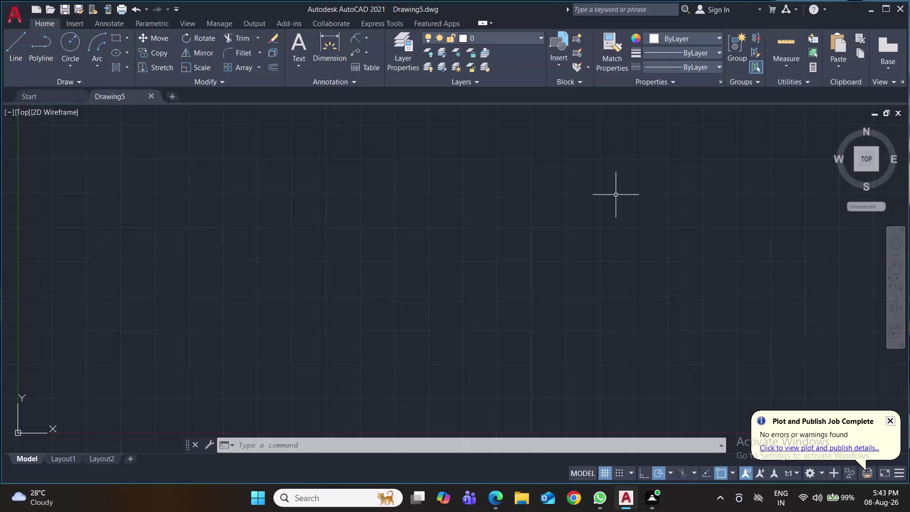
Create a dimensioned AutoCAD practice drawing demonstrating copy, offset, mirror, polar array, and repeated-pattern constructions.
Save the blank drawing under the file name 'COpy mirror and offset commands internship'.
key(ctrl+s)
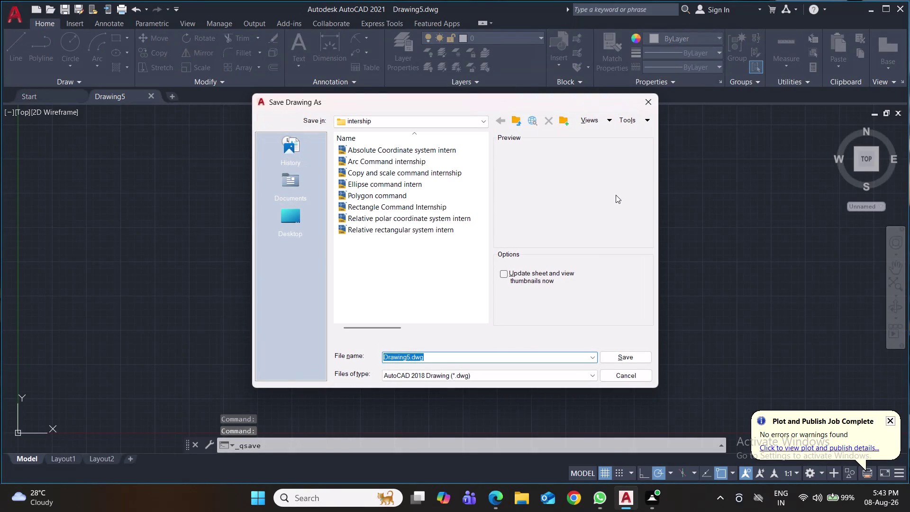
text(COpy)
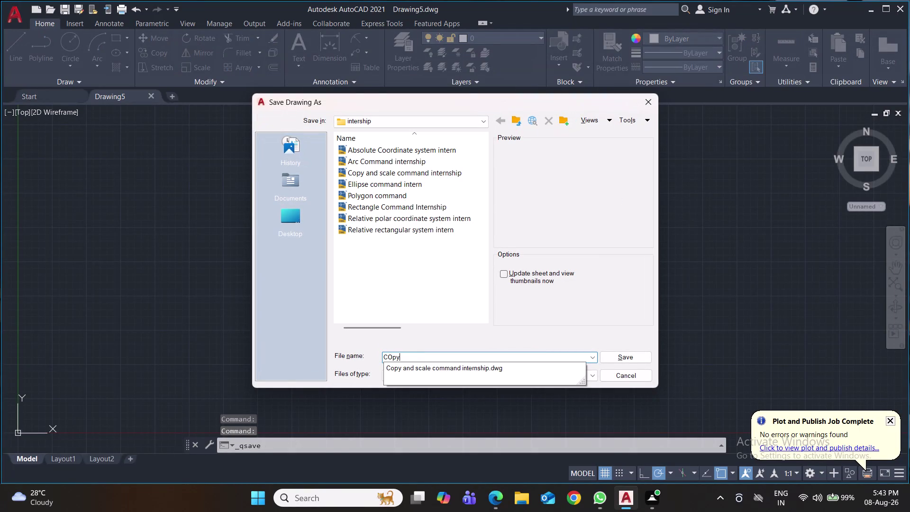
key(space)
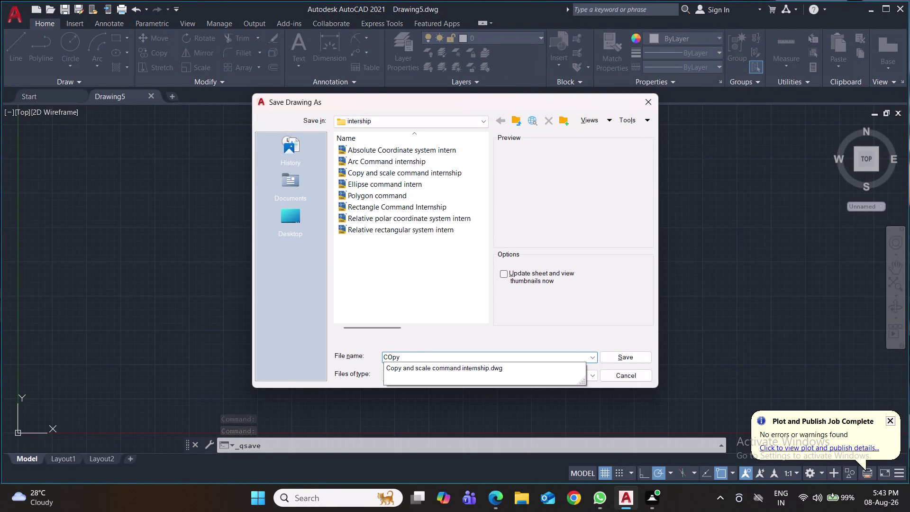
text(mi)
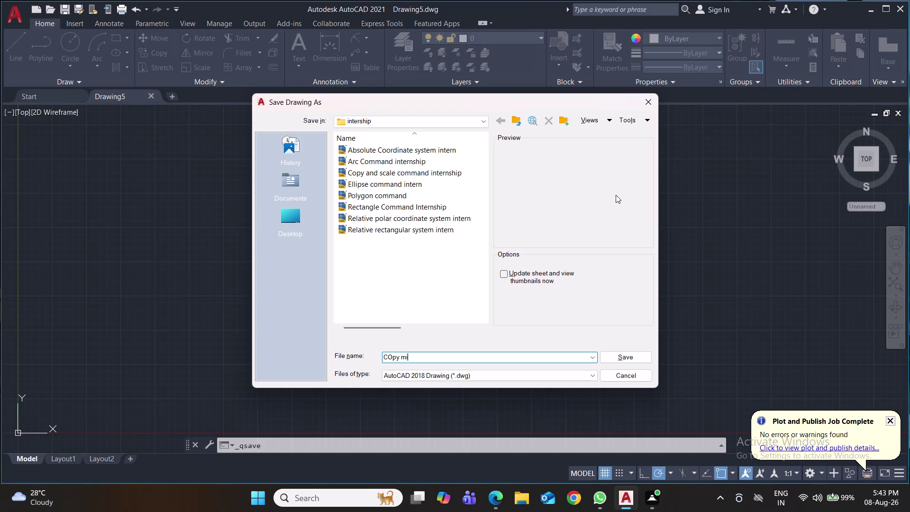
text(rror)
key(space)
text(and off)
text(set co)
text(mmands i)
text(nter)
text(n)
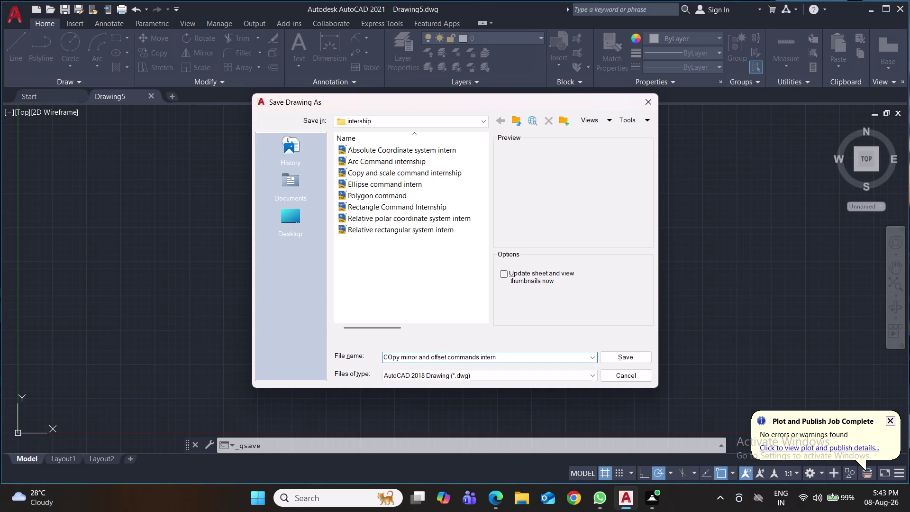
text(ship)
click(635, 356)
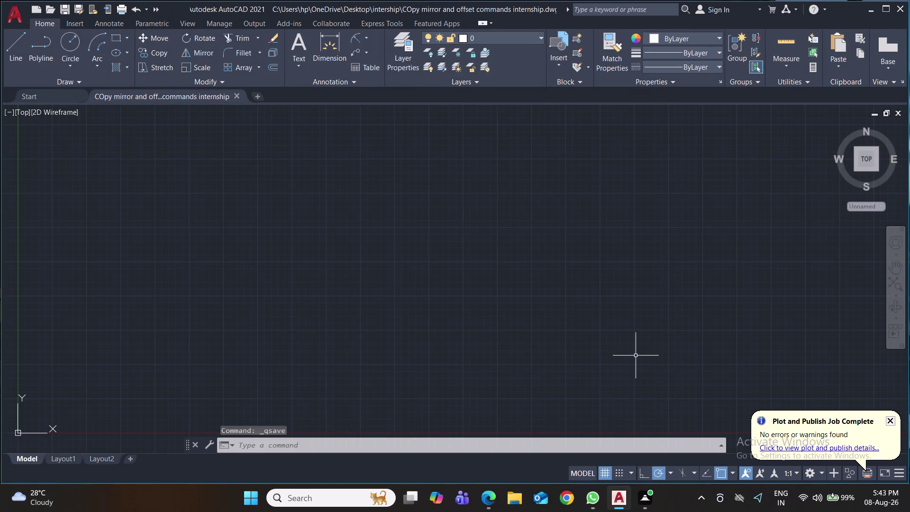
Clear the command prompt and enter UN to bring up Drawing Units.
key(ctrl+s)
key(ctrl+s)
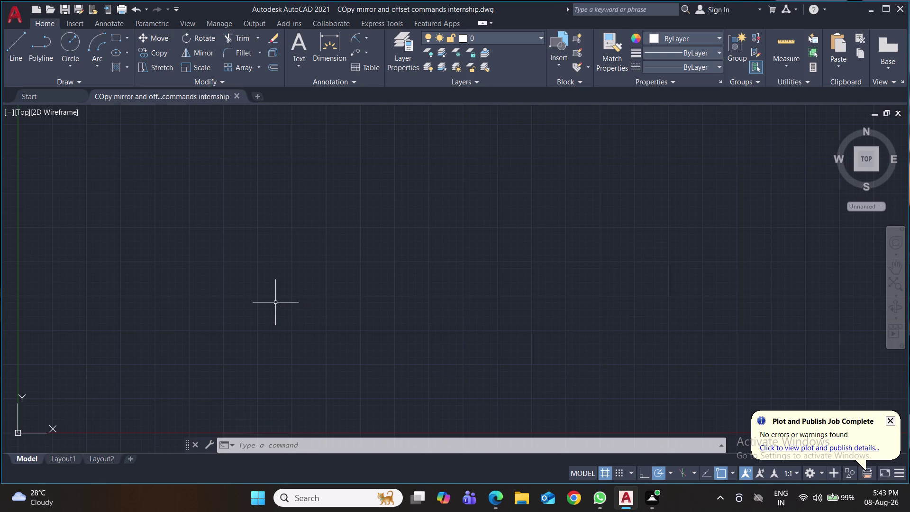
text(un)
key(Return)
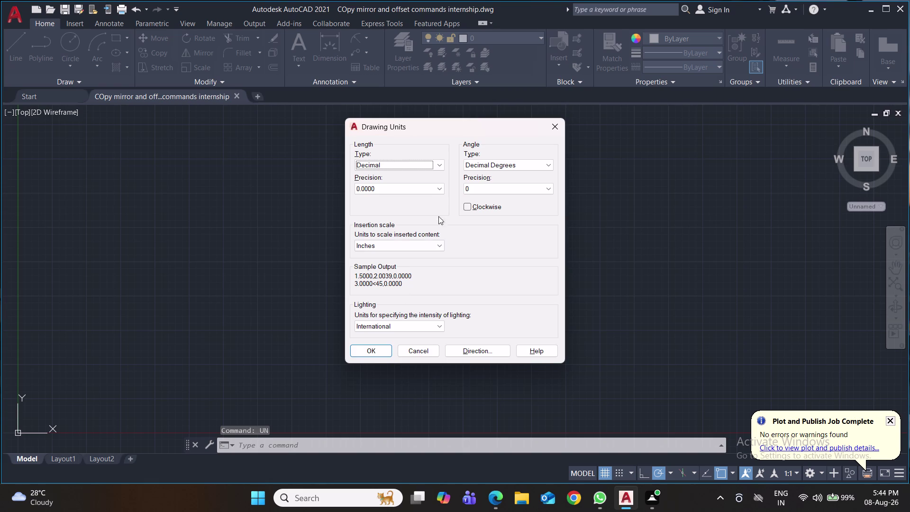
Set insertion scale to Millimeters and length precision to 0.00, and confirm.
click(407, 249)
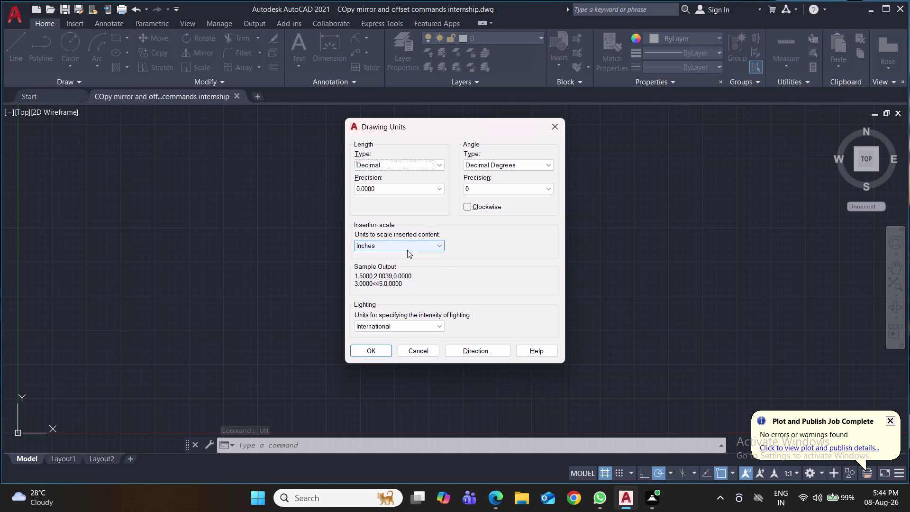
click(402, 293)
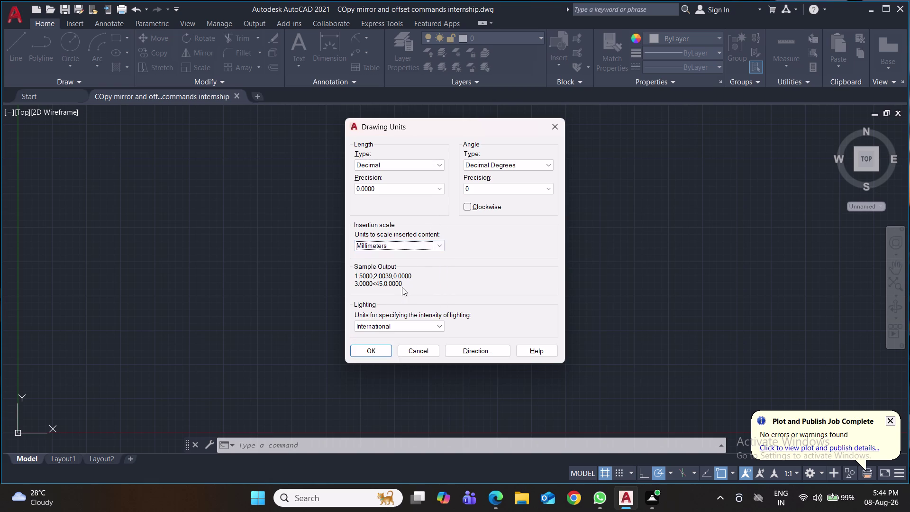
click(408, 191)
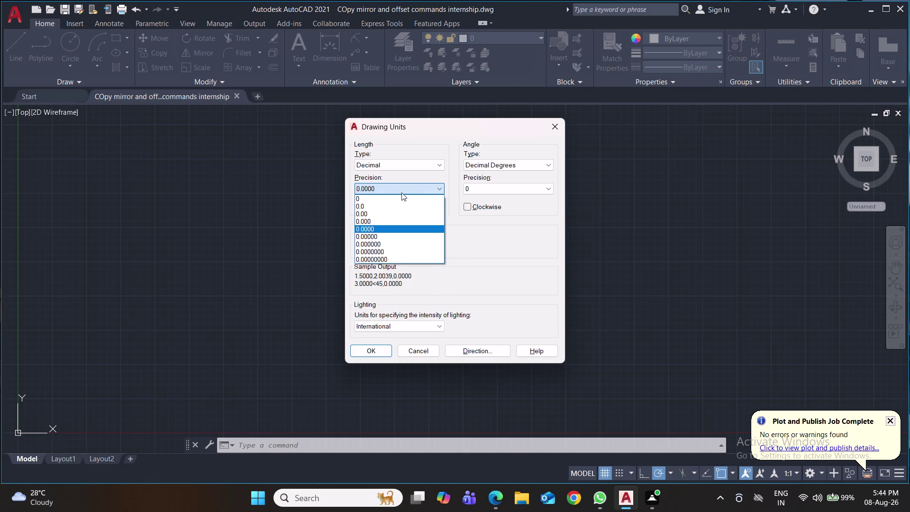
click(388, 212)
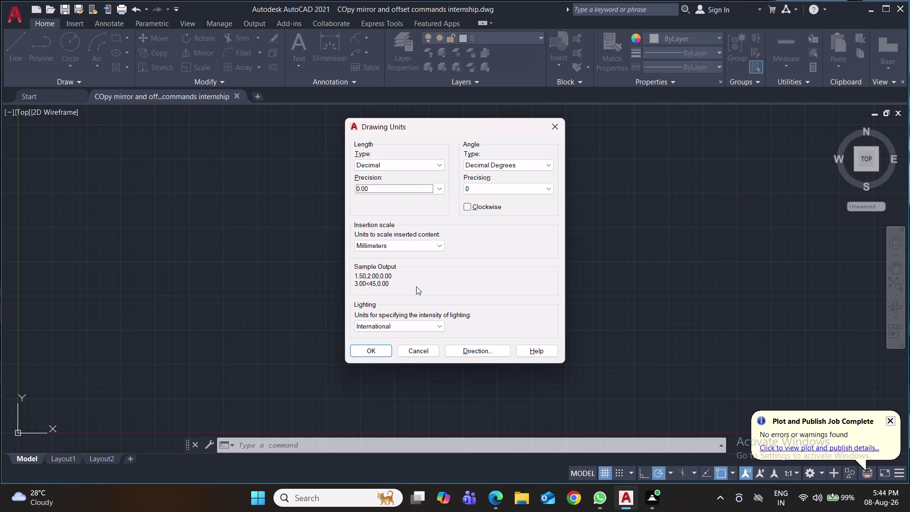
click(382, 353)
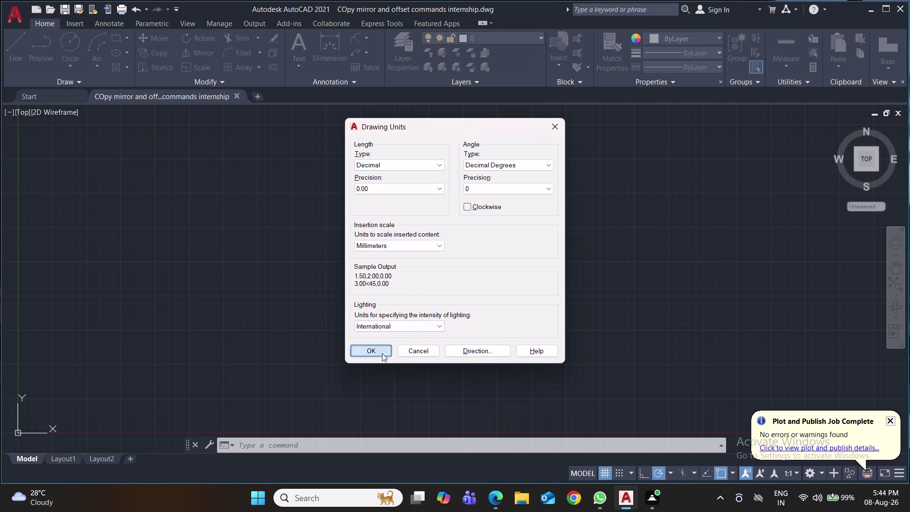
Modify the Standard dimension style, setting linear precision to 0.00.
key(d)
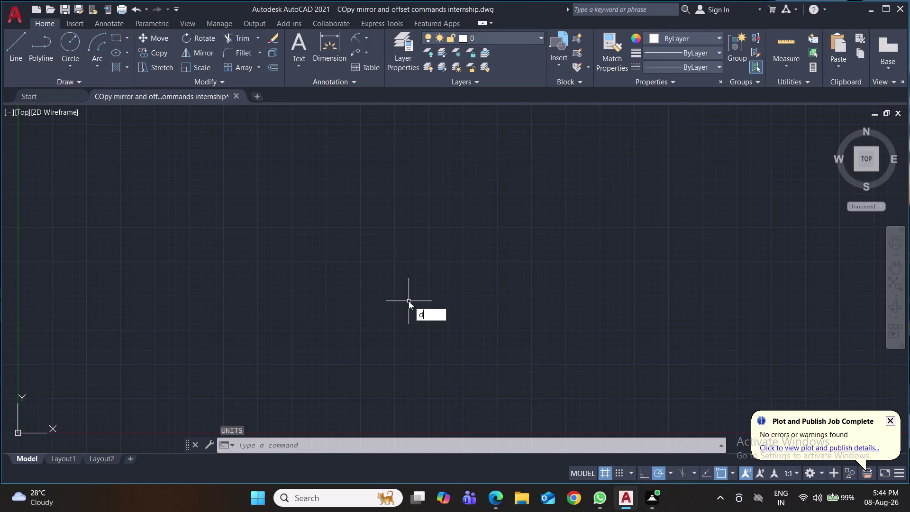
key(Return)
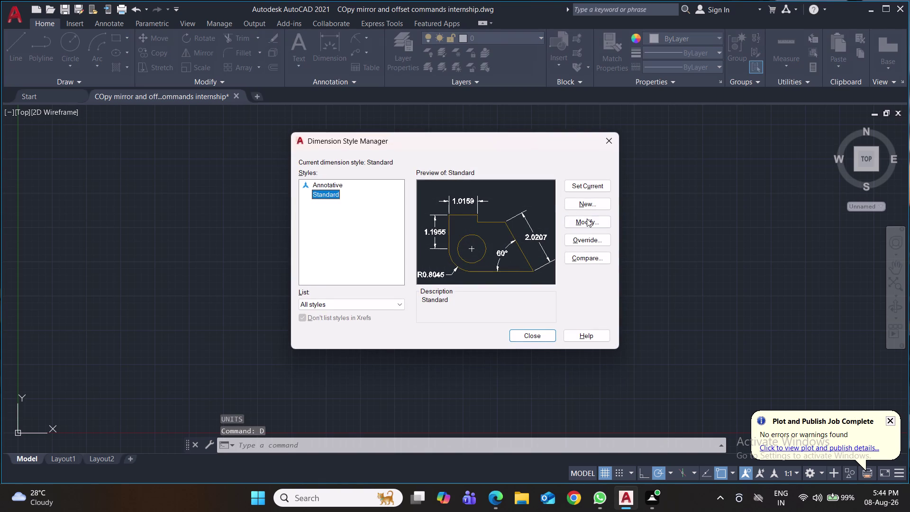
click(587, 224)
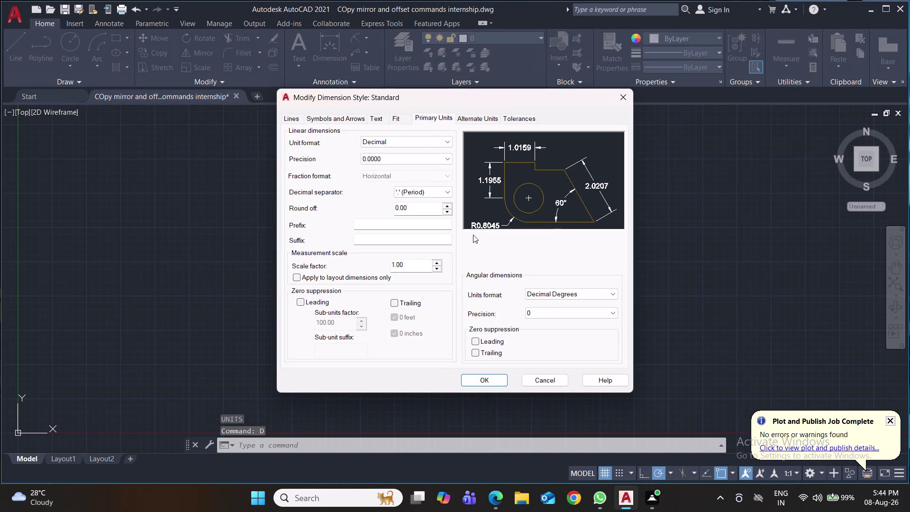
click(421, 158)
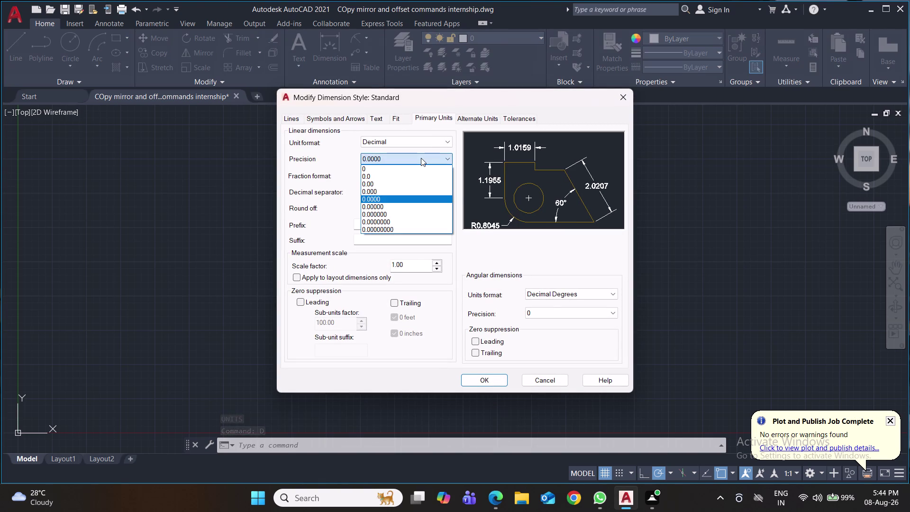
click(421, 157)
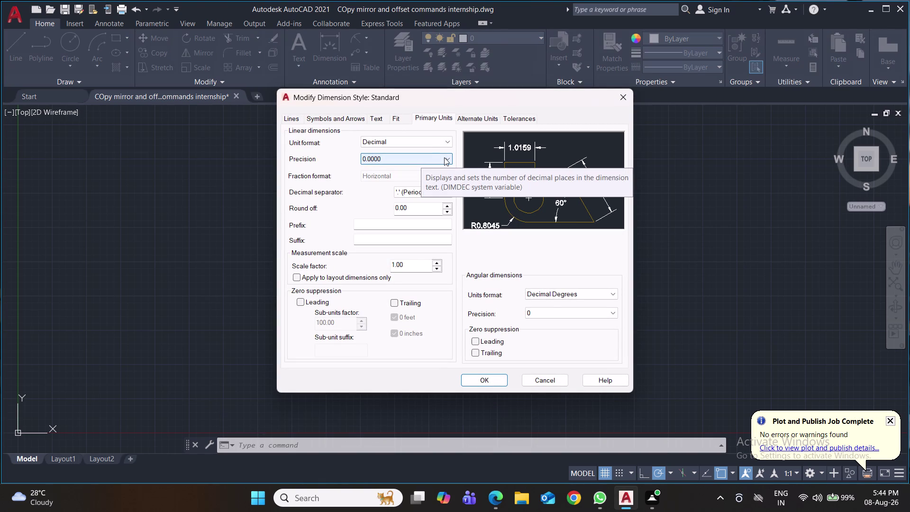
click(439, 160)
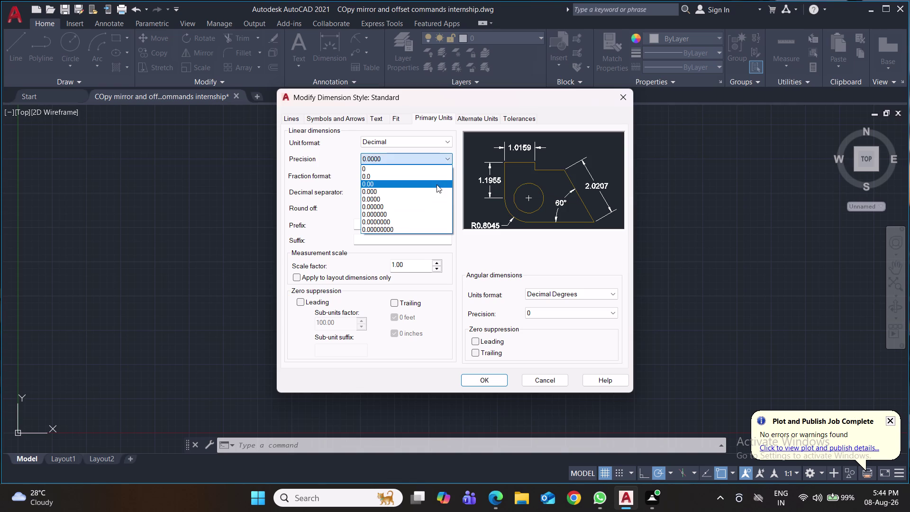
click(437, 184)
Set the Standard style's arrow size to 2 and text height to 4.
click(319, 121)
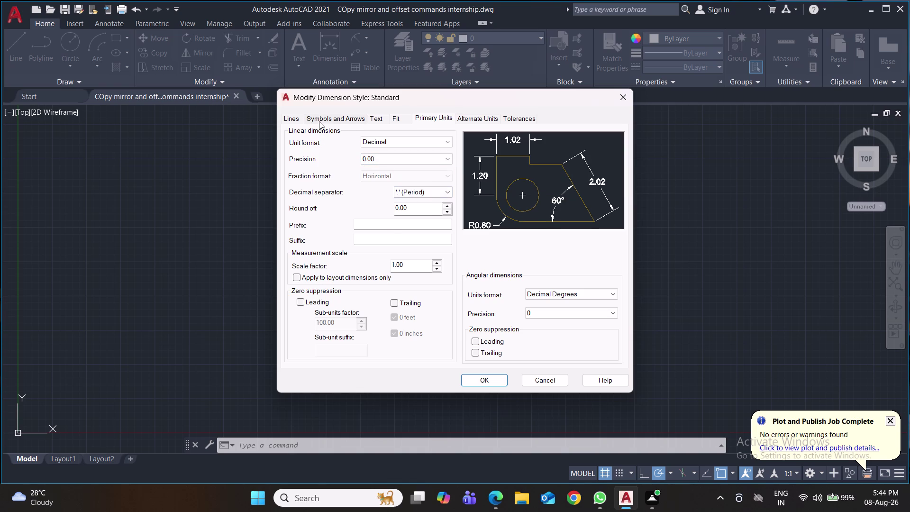
drag(319, 235, 289, 237)
key(2)
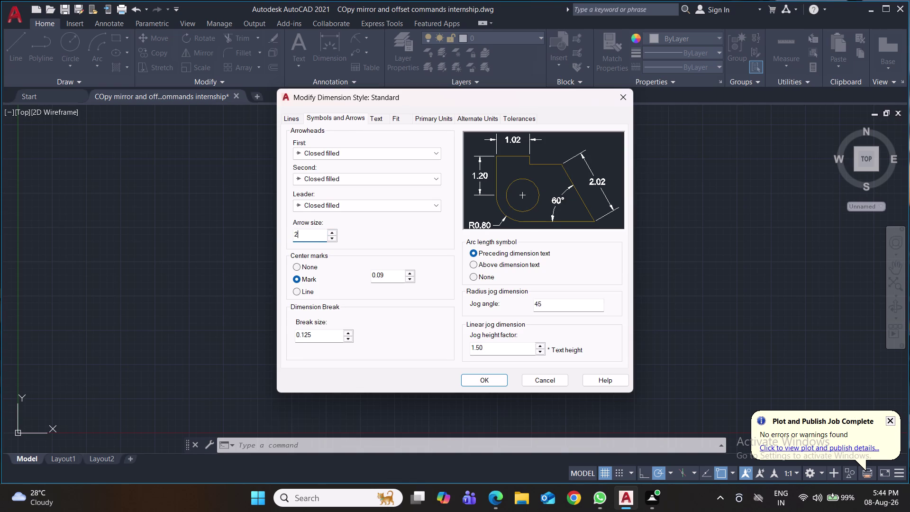
click(398, 117)
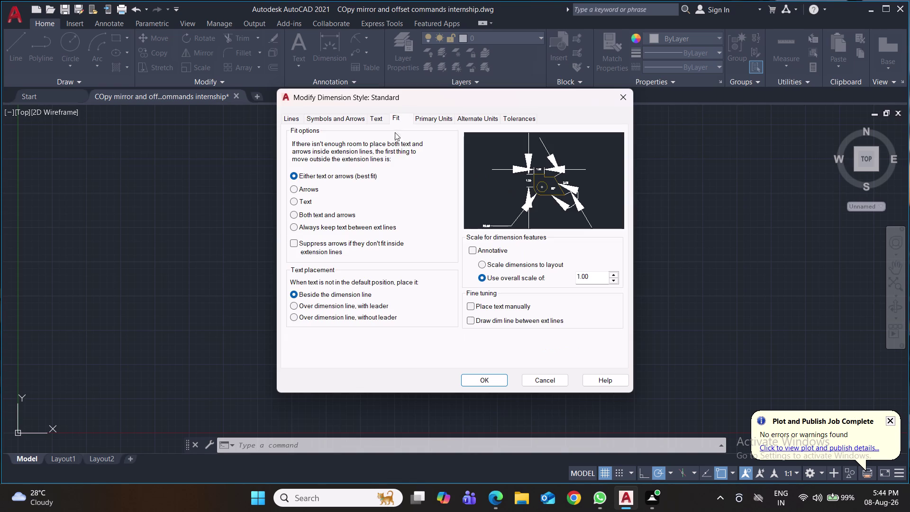
click(383, 121)
drag(430, 199, 408, 205)
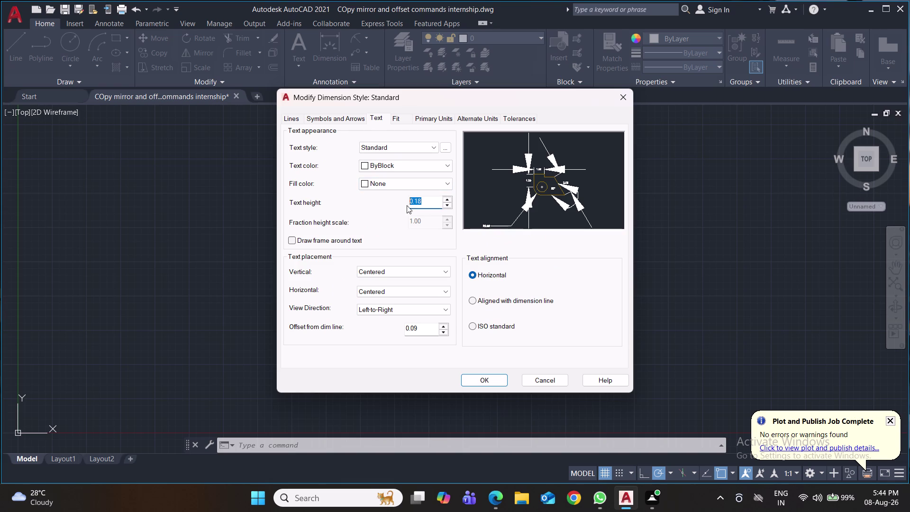
key(4)
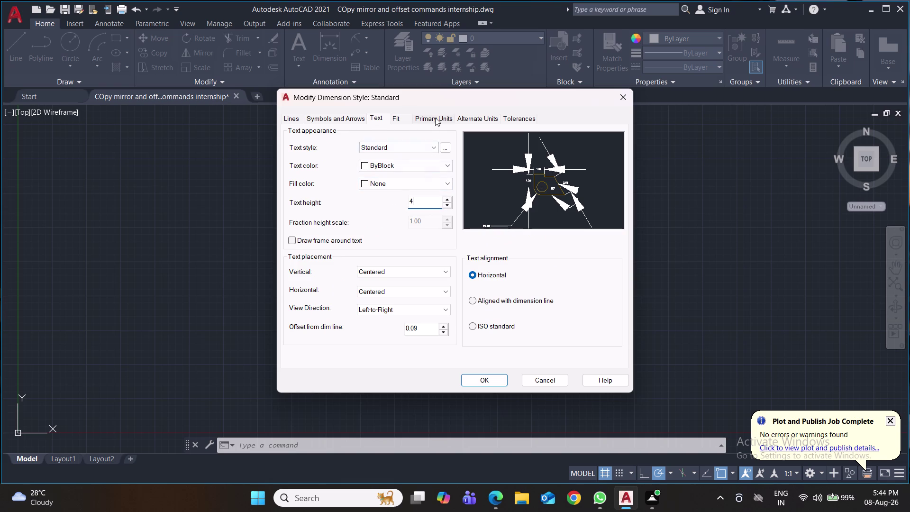
Review the precision and arrow settings, apply the changes, and close the style manager.
click(435, 118)
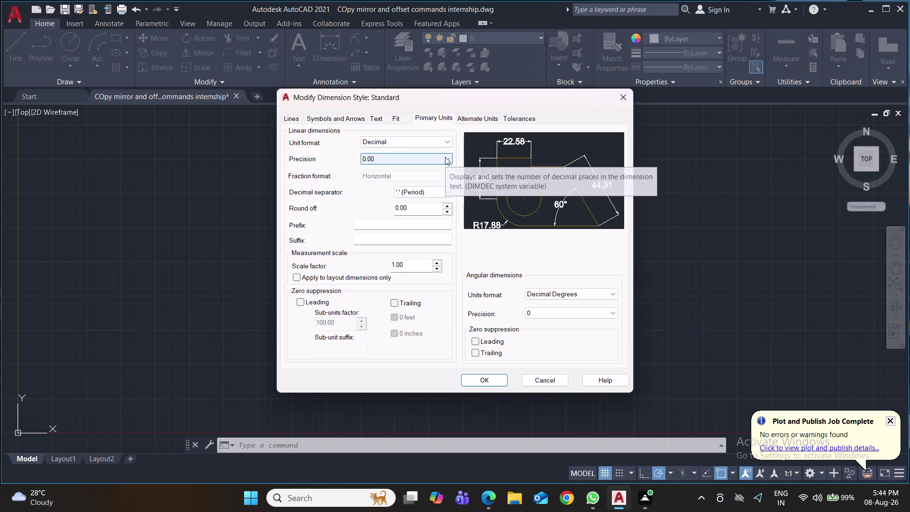
click(445, 157)
click(446, 157)
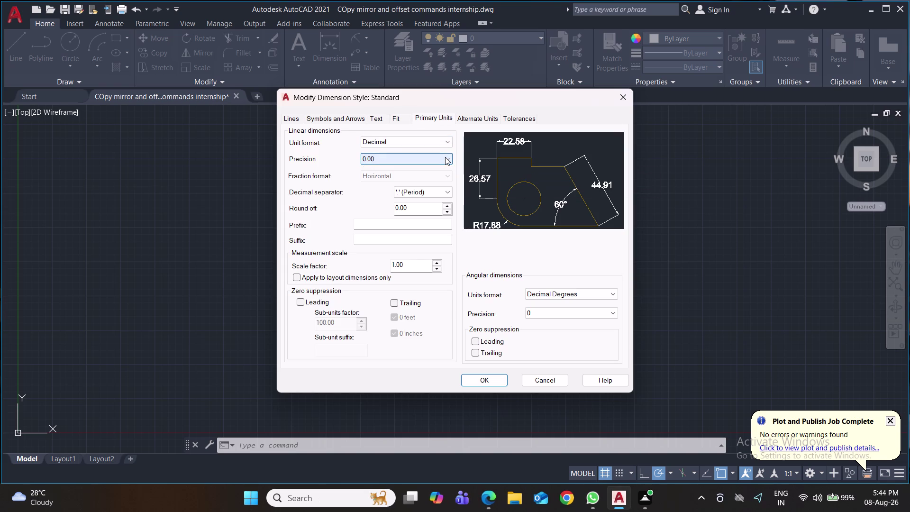
click(345, 122)
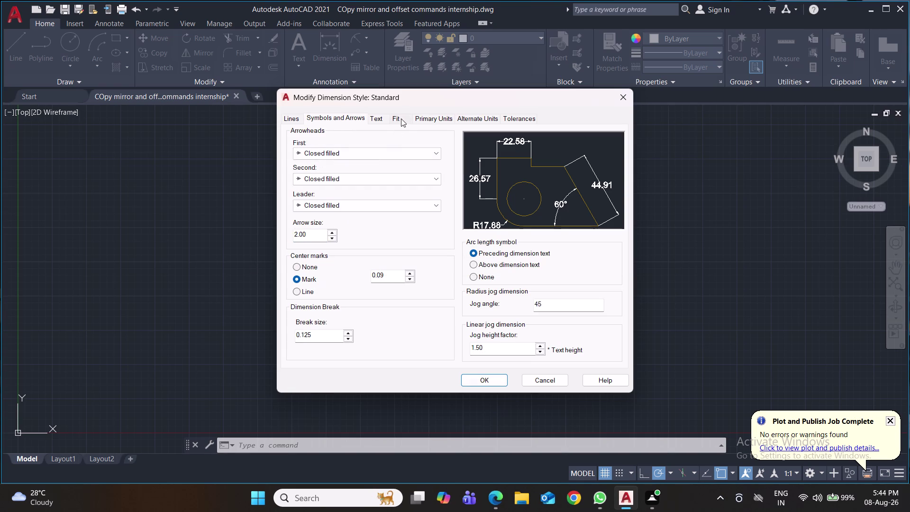
click(383, 122)
click(440, 118)
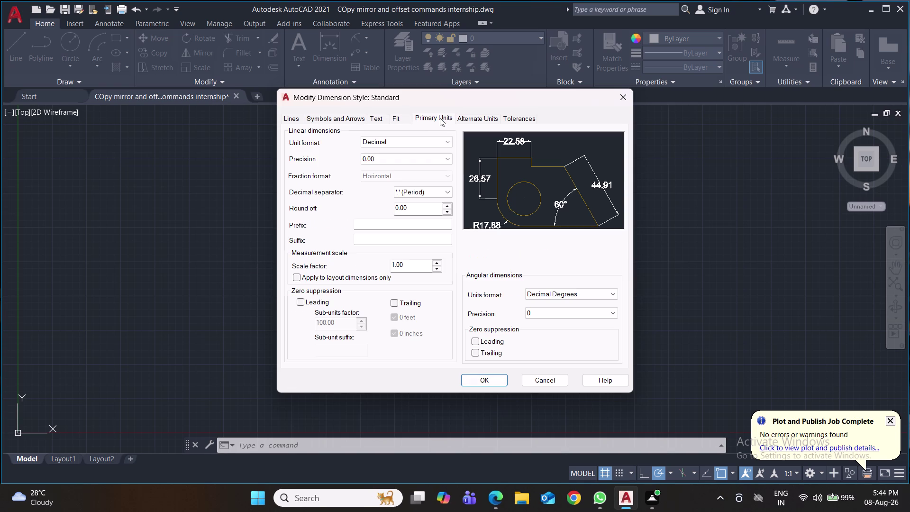
click(480, 384)
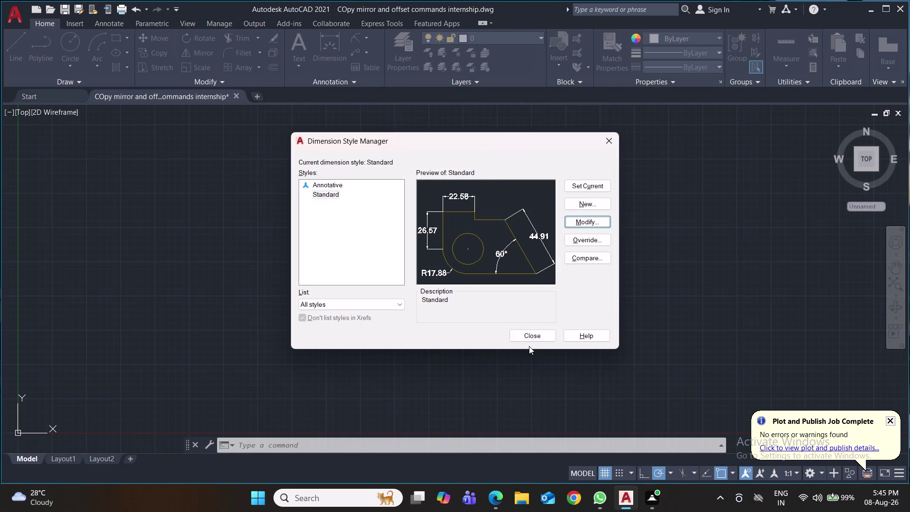
click(585, 187)
click(538, 338)
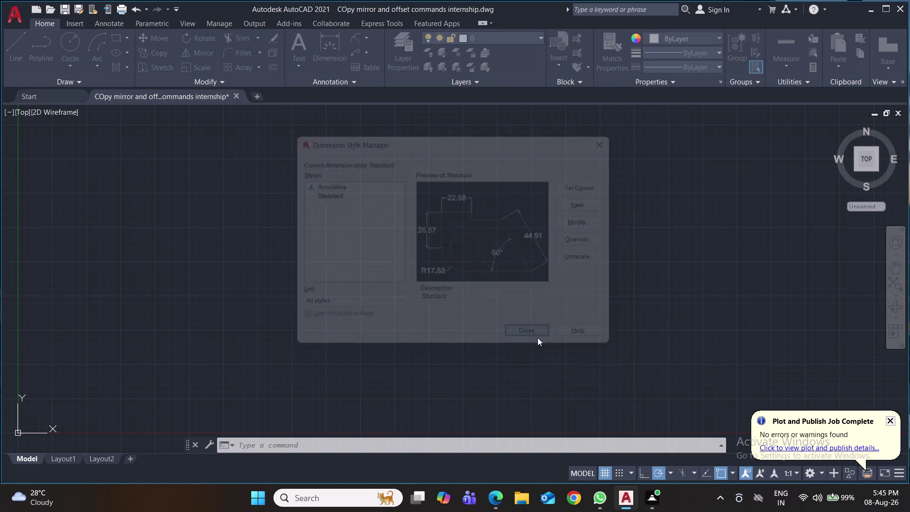